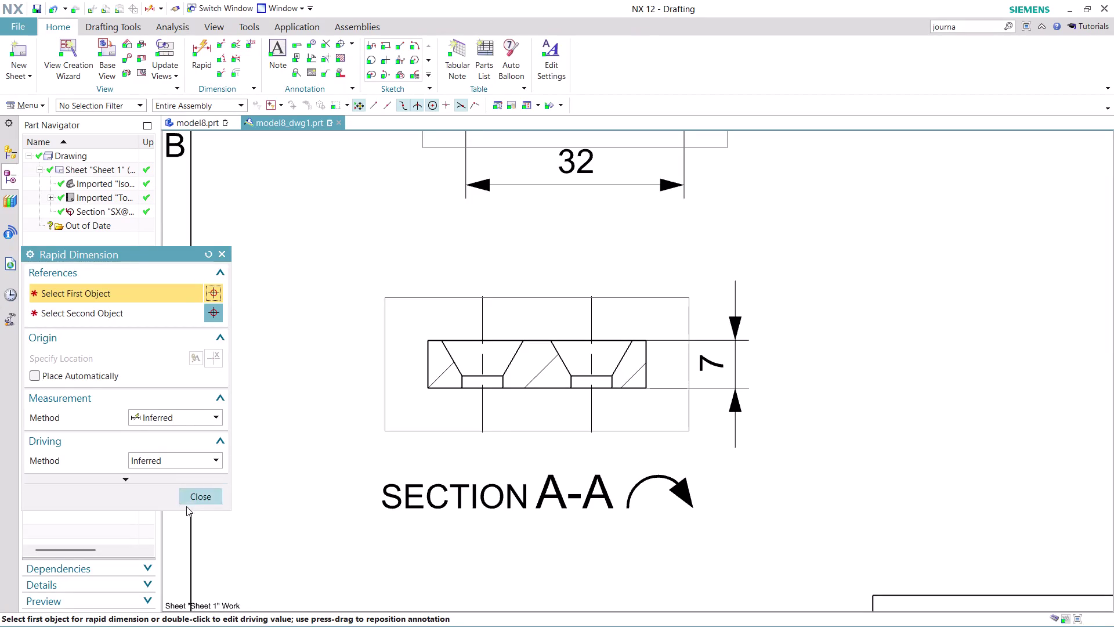
Finish Rapid Dimension and start a Radial Dimension with the Diametral method.
click(204, 498)
scroll(down, 3)
scroll(up, 3)
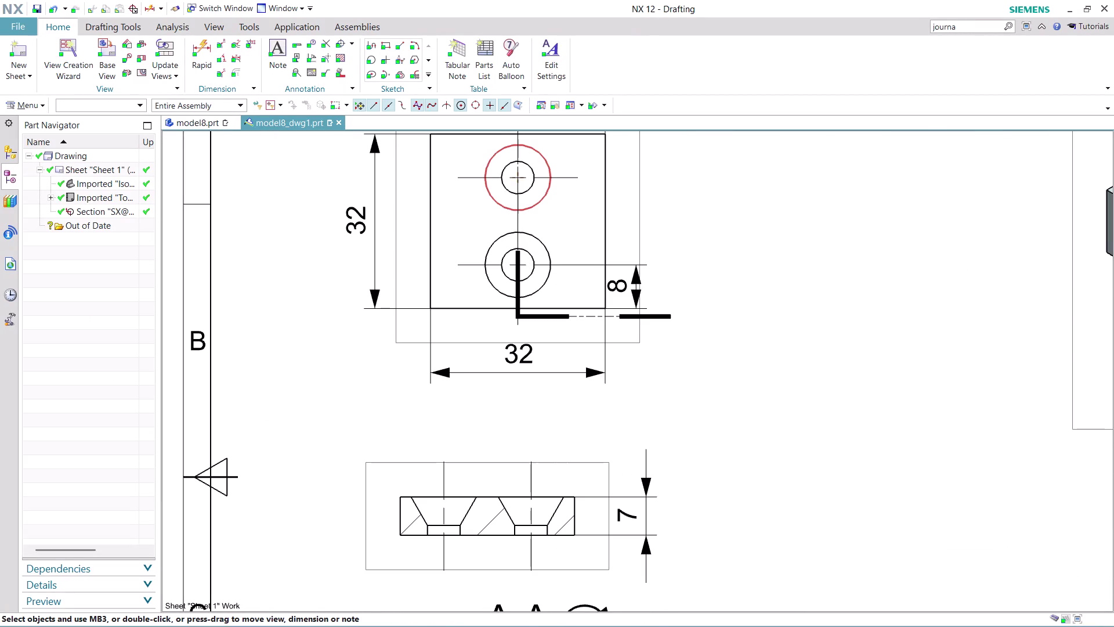
click(221, 47)
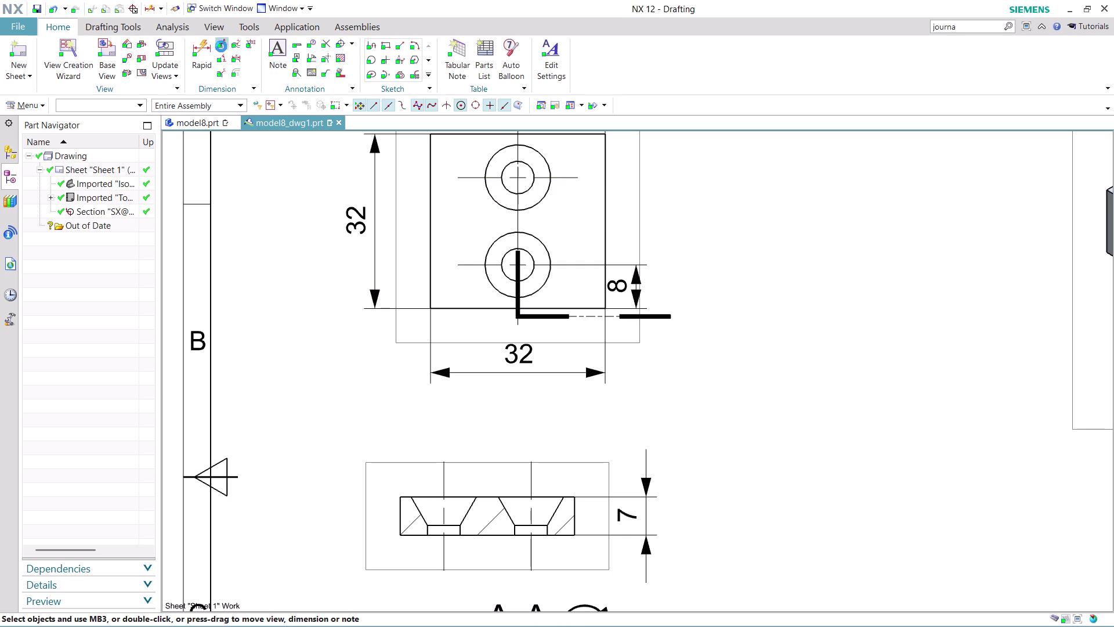
click(206, 396)
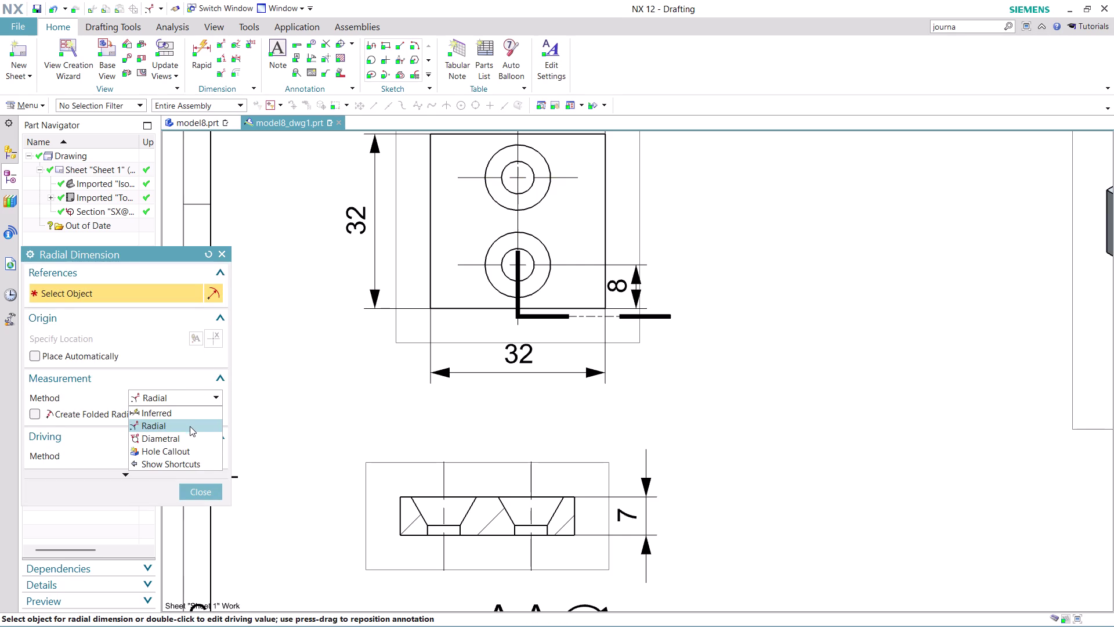
click(190, 437)
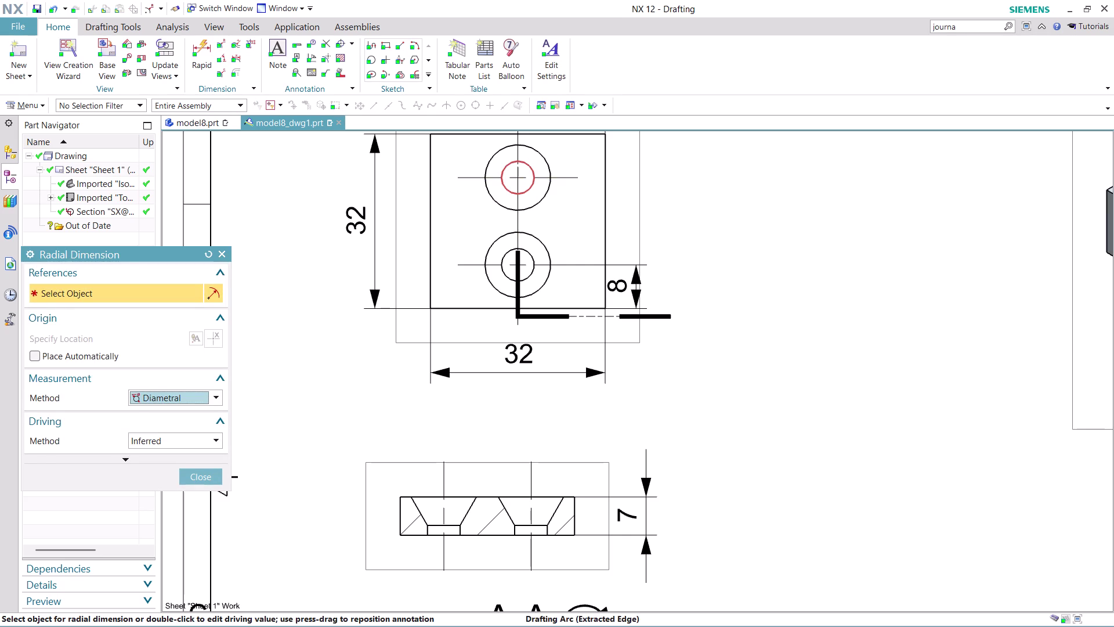
Place a Ø6 diameter dimension on the upper hole, then pick the lower hole's larger circle.
click(531, 166)
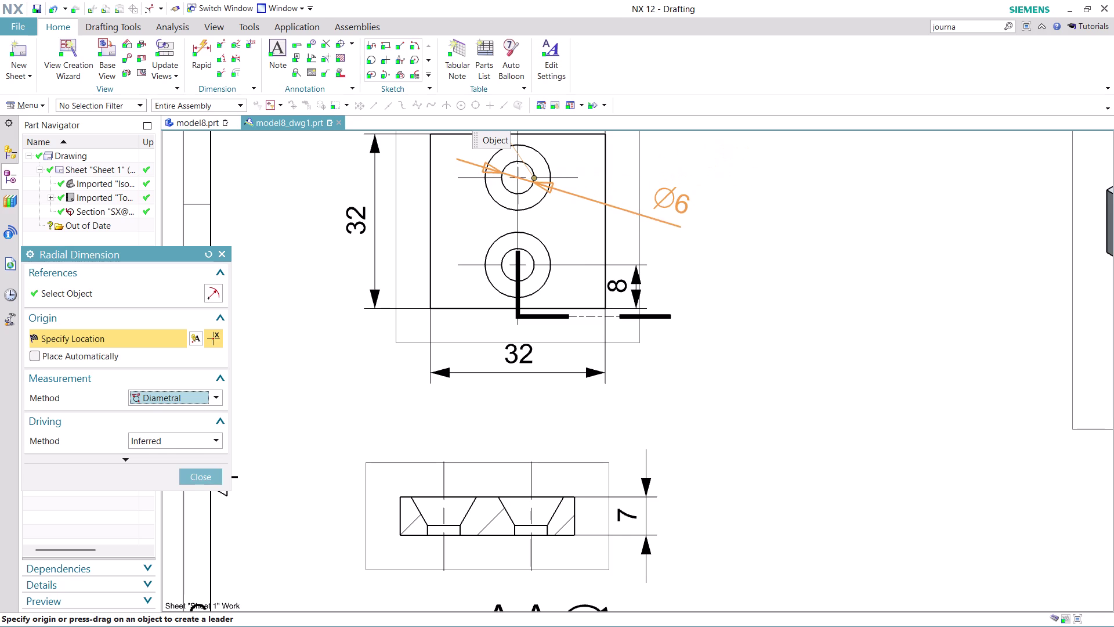
click(671, 200)
scroll(down, 3)
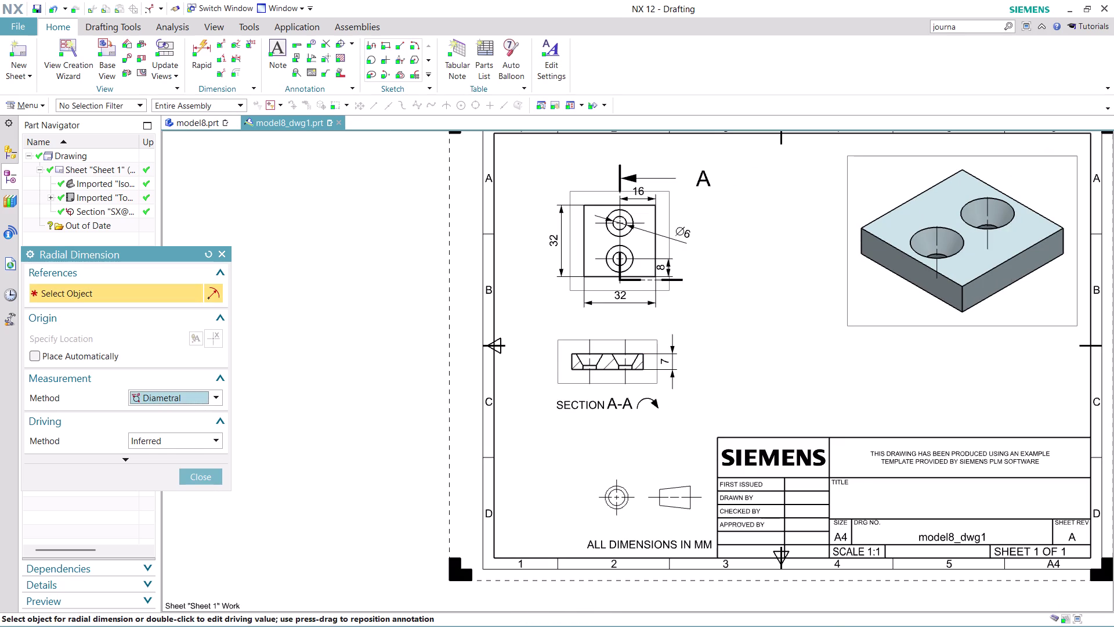
scroll(up, 3)
scroll(down, 3)
scroll(up, 3)
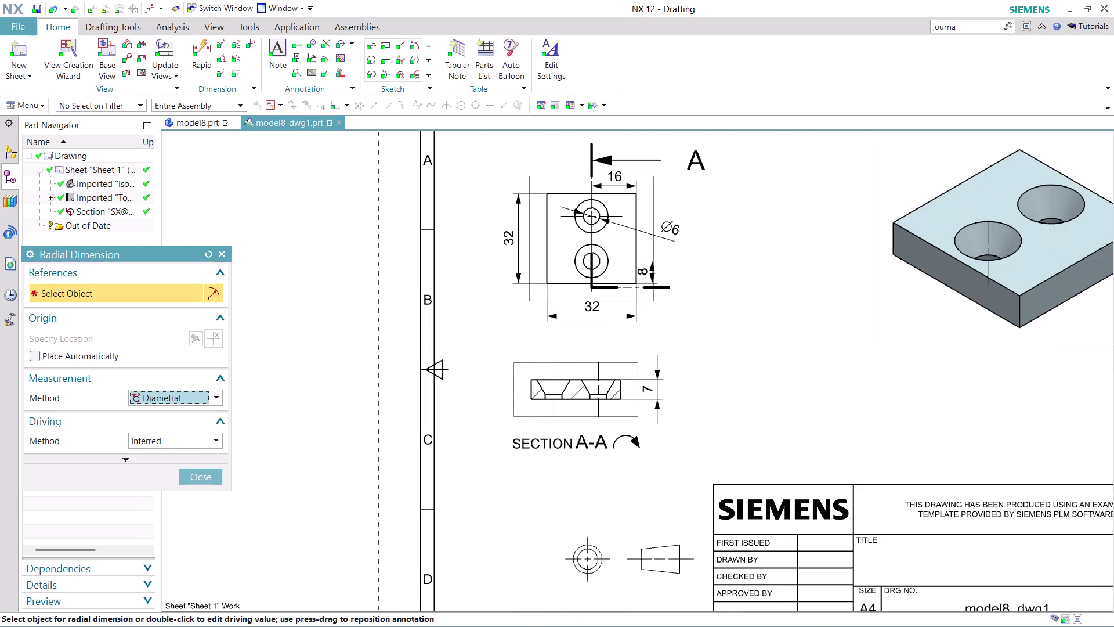
scroll(up, 3)
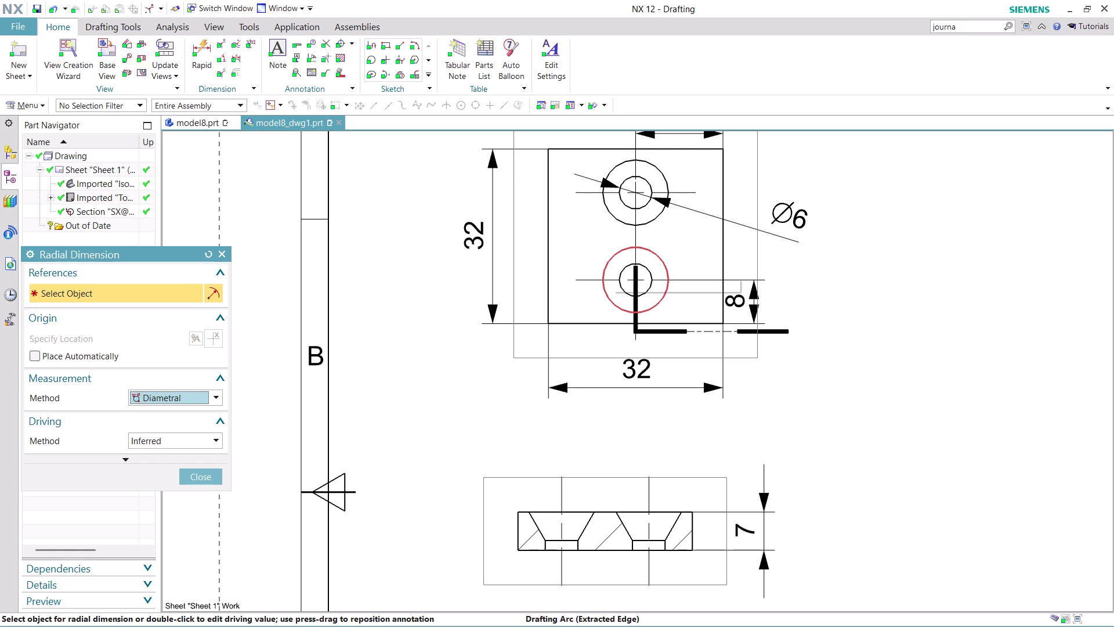
click(610, 260)
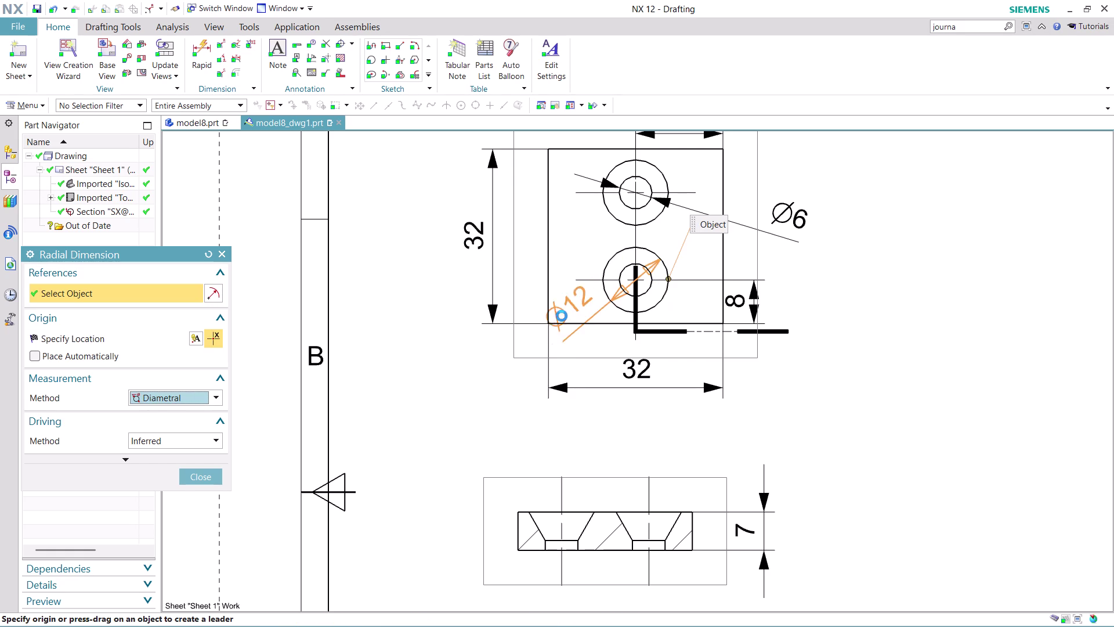
click(204, 478)
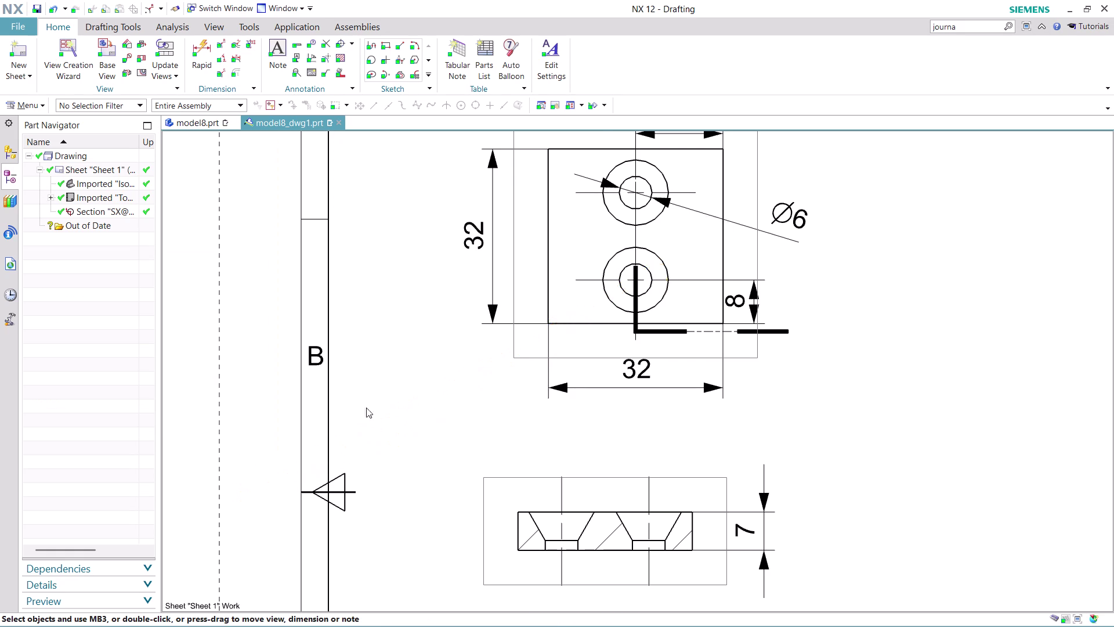
Hide the section cutting line on the top view and bring up the File commands.
scroll(down, 3)
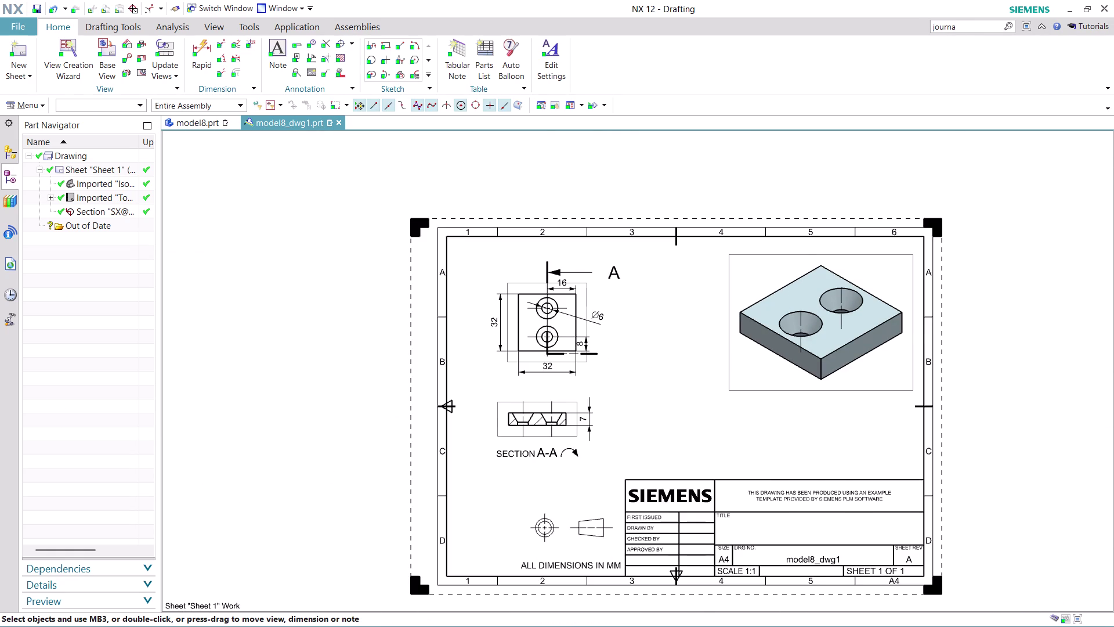
scroll(up, 3)
scroll(up, 3)
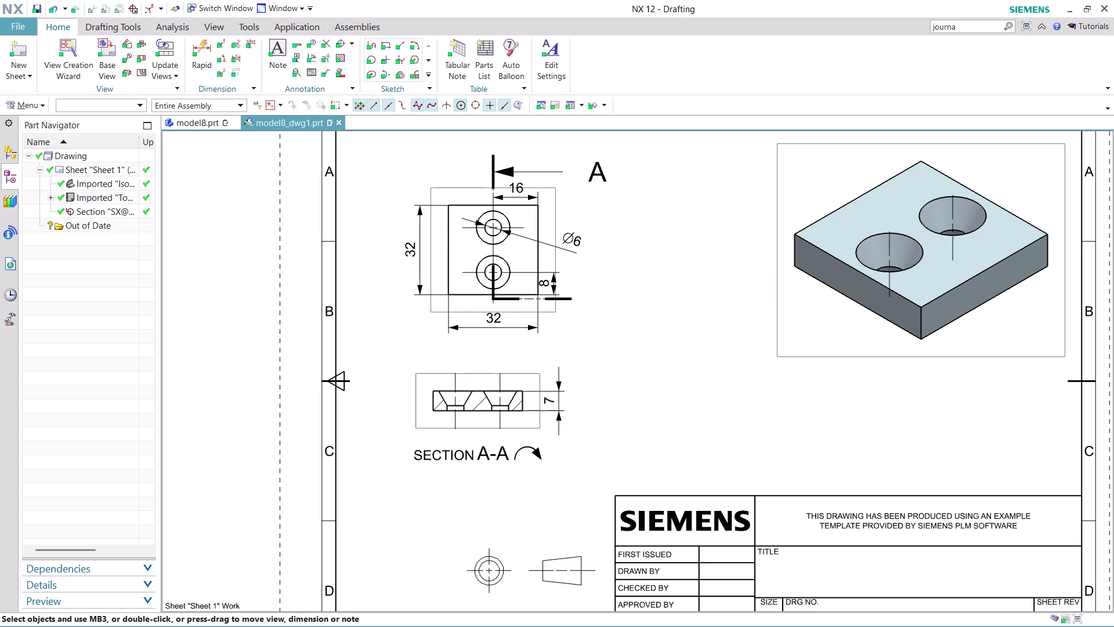
scroll(down, 3)
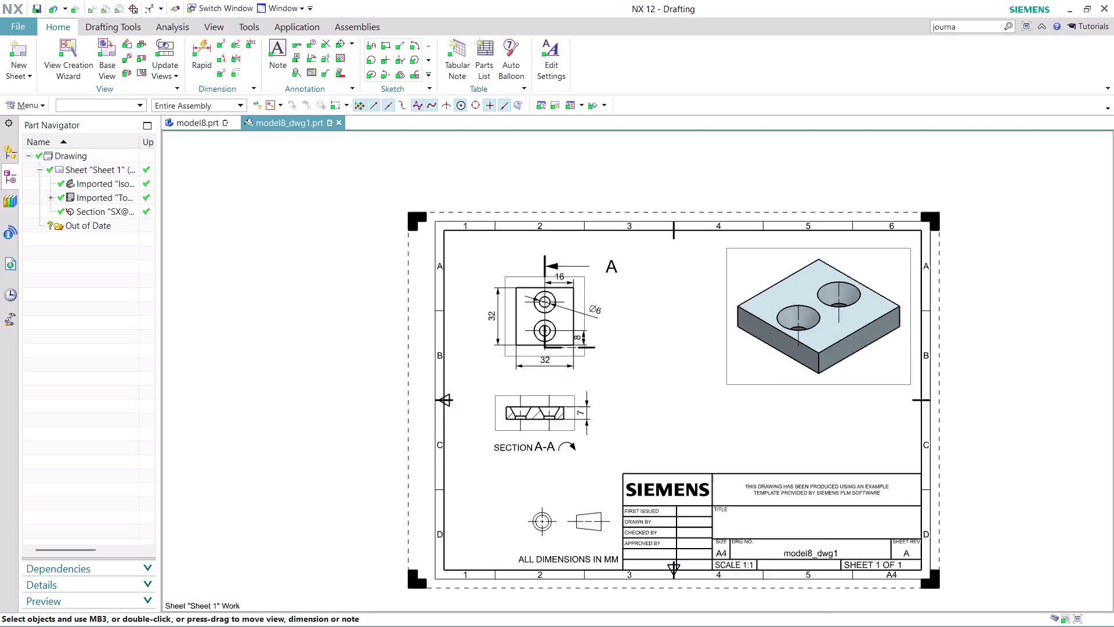
scroll(down, 3)
scroll(up, 3)
scroll(up, 3)
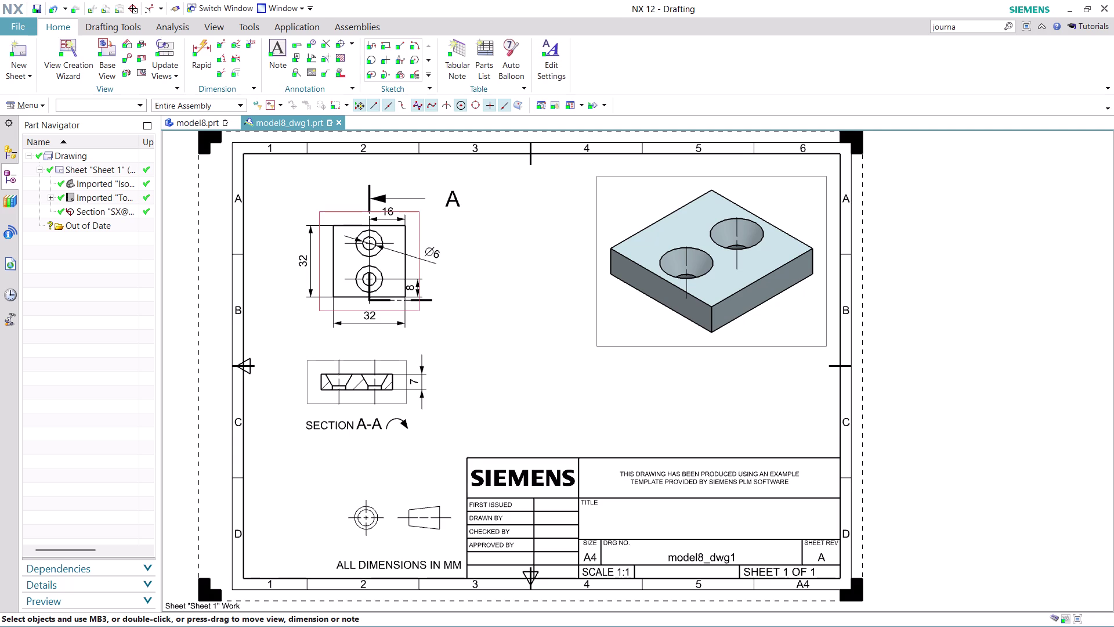
right_click(364, 198)
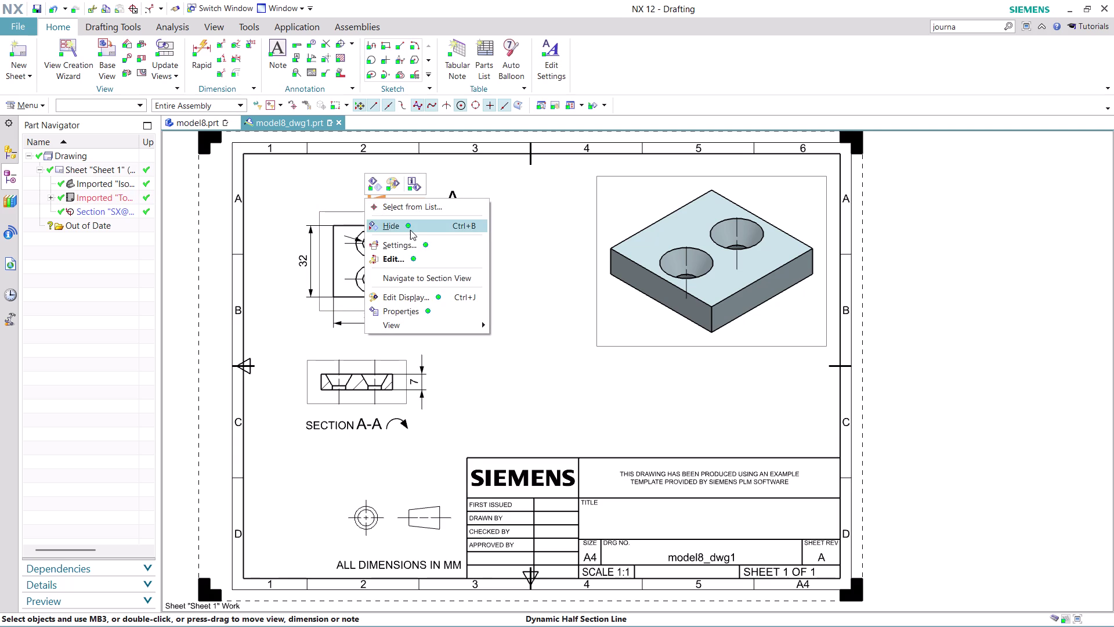
click(410, 229)
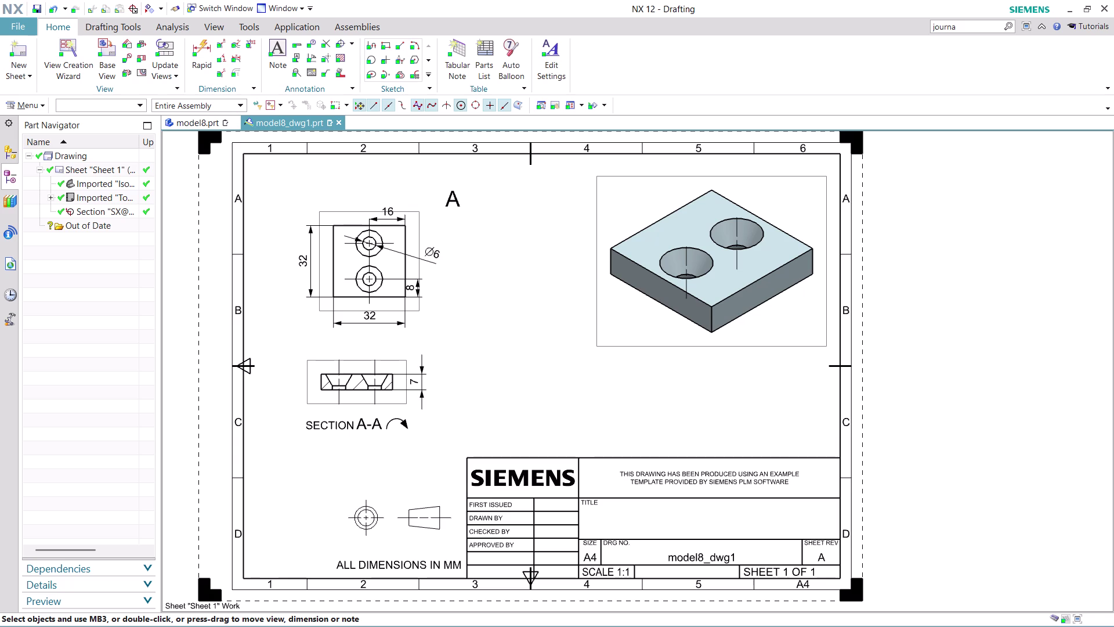
click(24, 24)
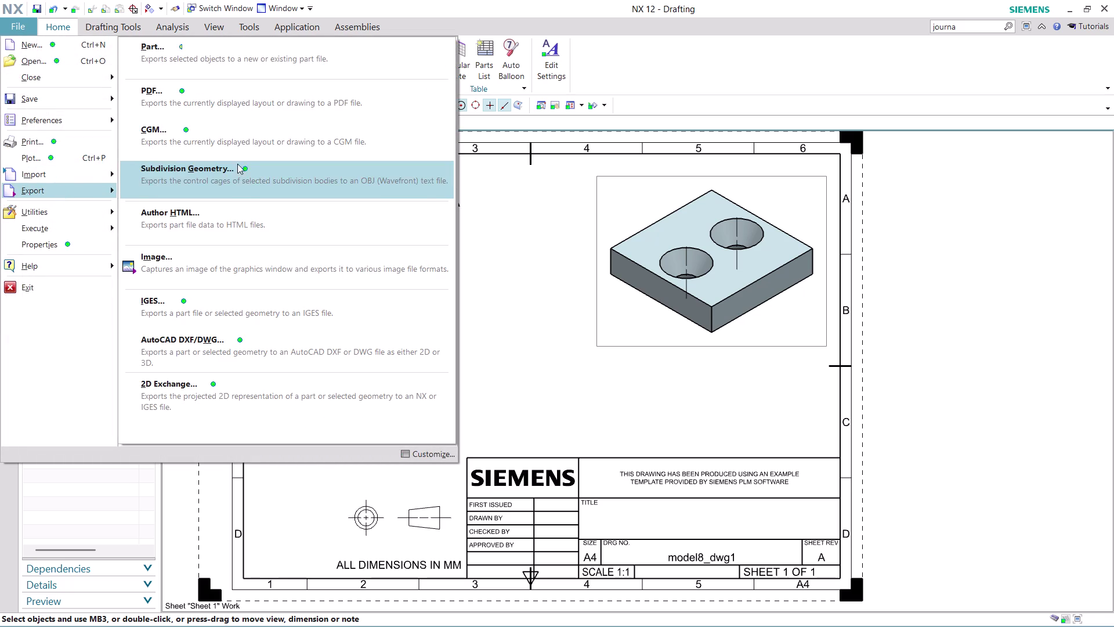
Choose a destination file in the PDF export settings, then cancel the export.
click(277, 111)
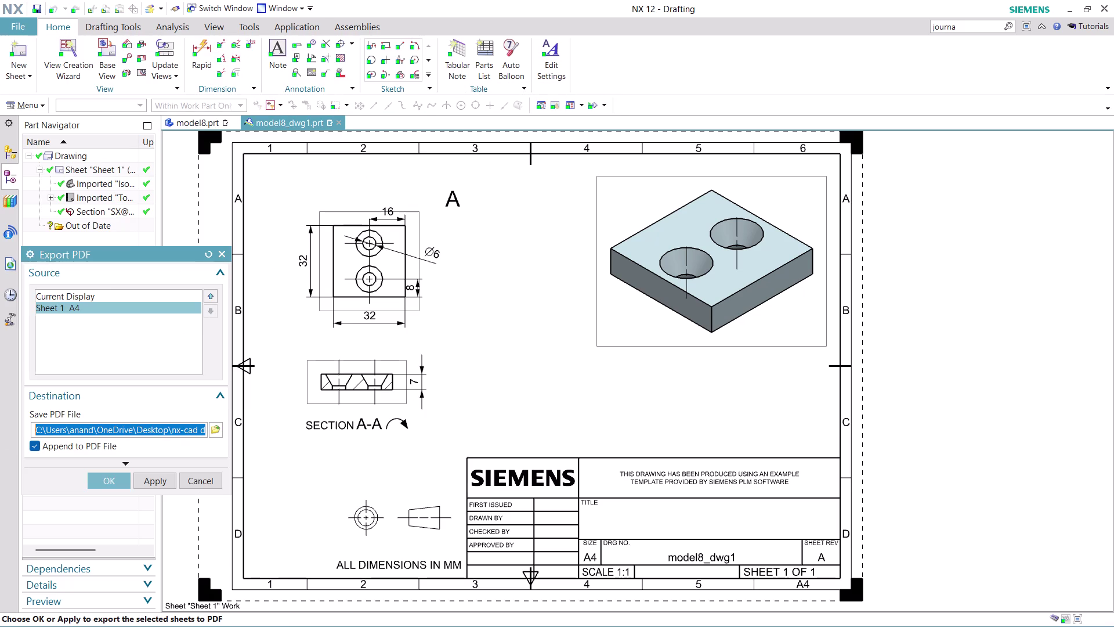
click(217, 430)
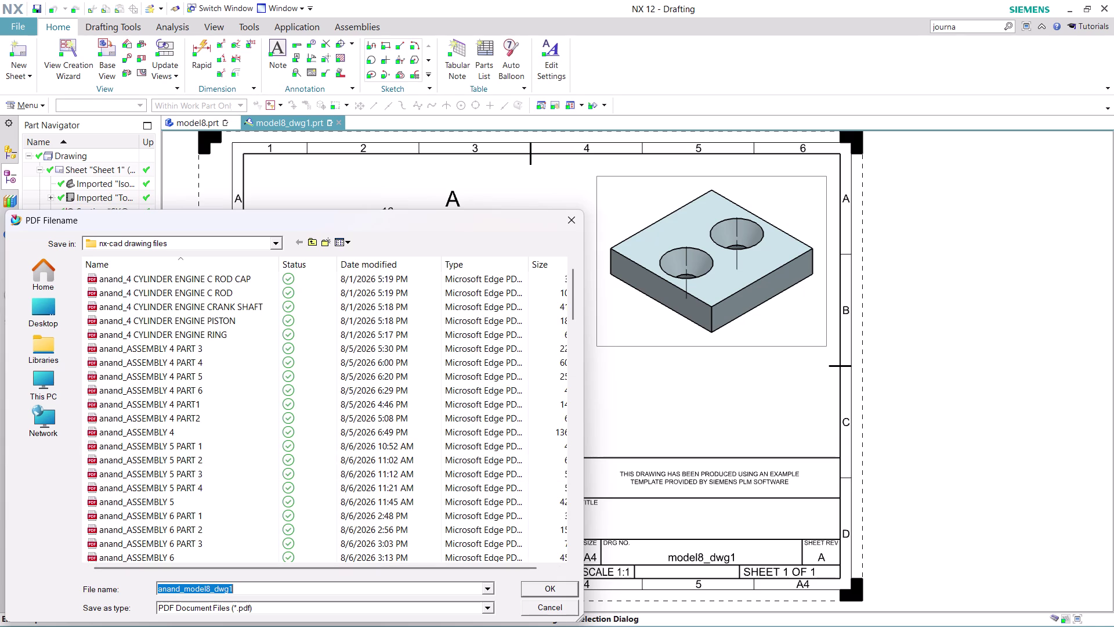
click(550, 610)
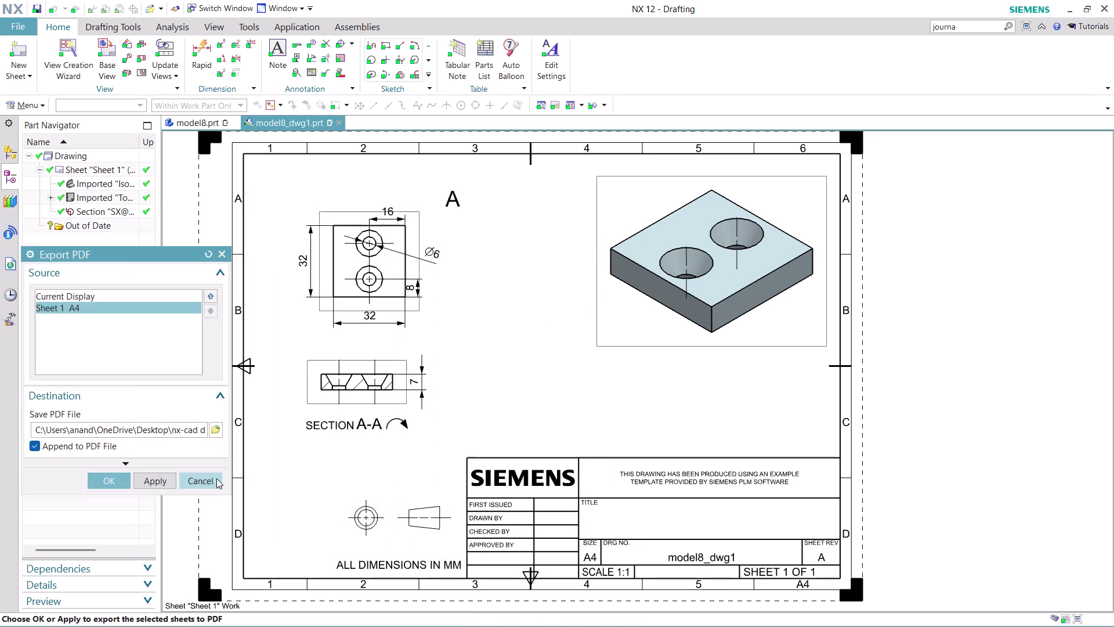
click(216, 478)
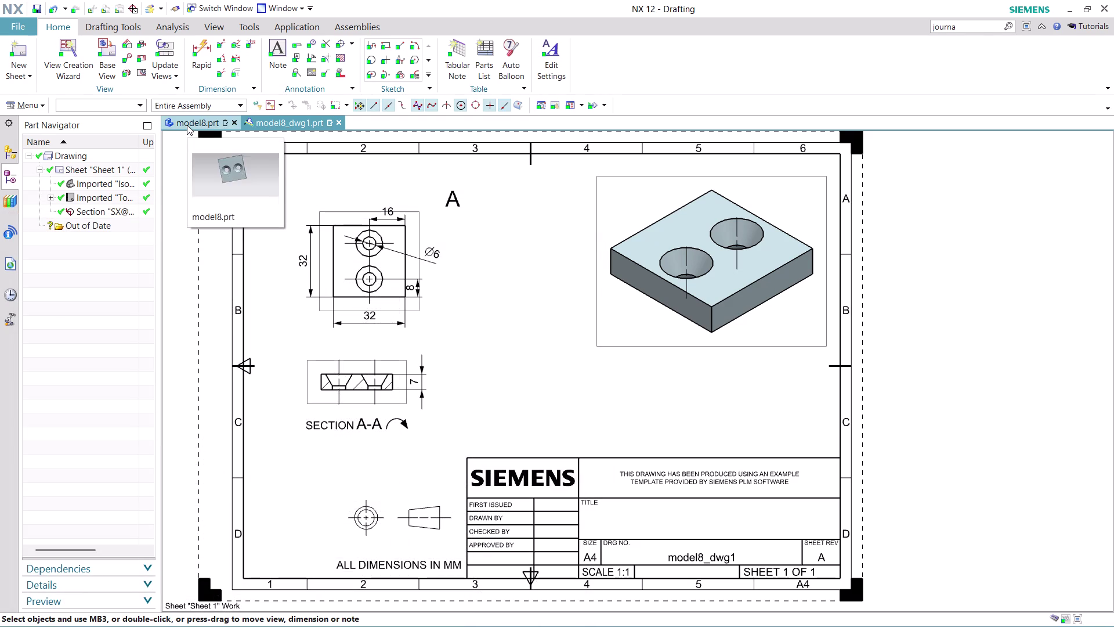
Switch to the plate model and enter ASSEMBLY 15 PART 6 as its Save As name.
click(187, 125)
scroll(down, 3)
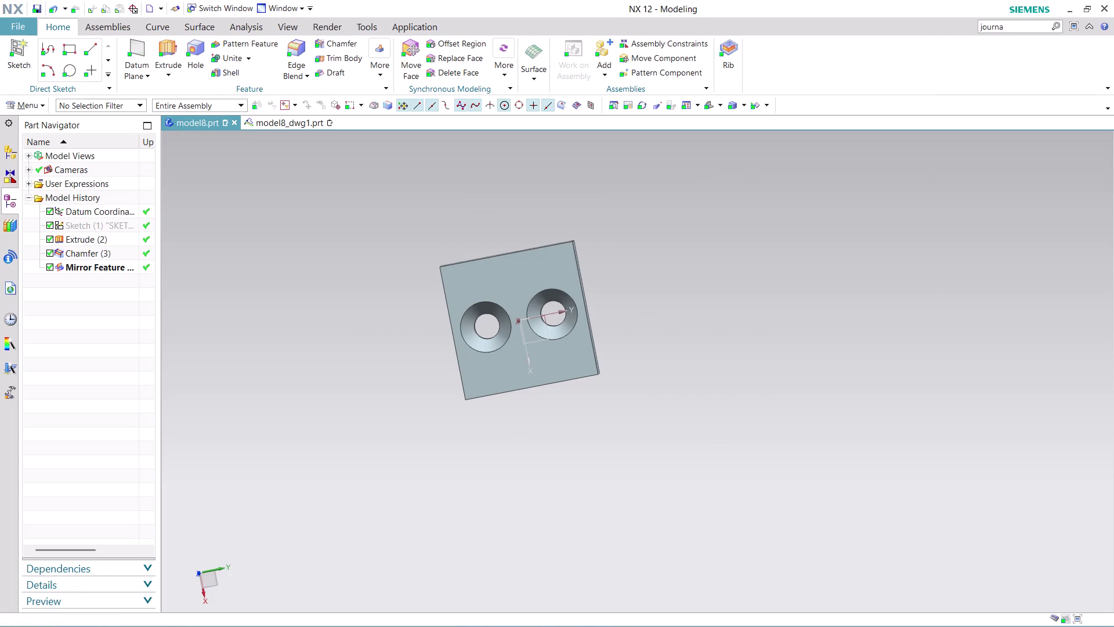
key(ctrl+s)
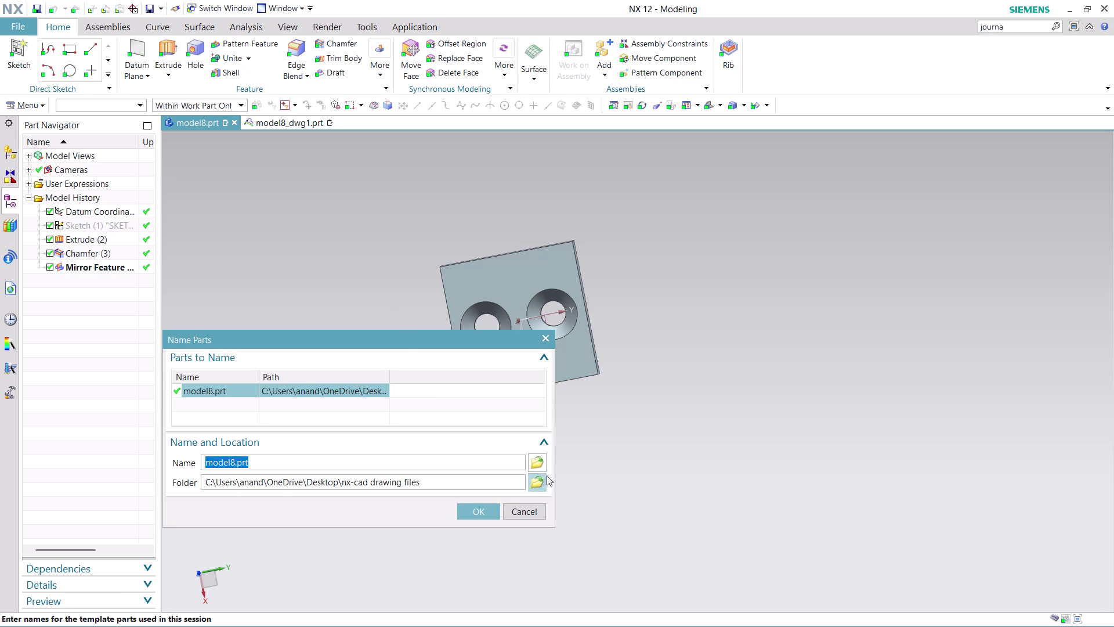
click(538, 462)
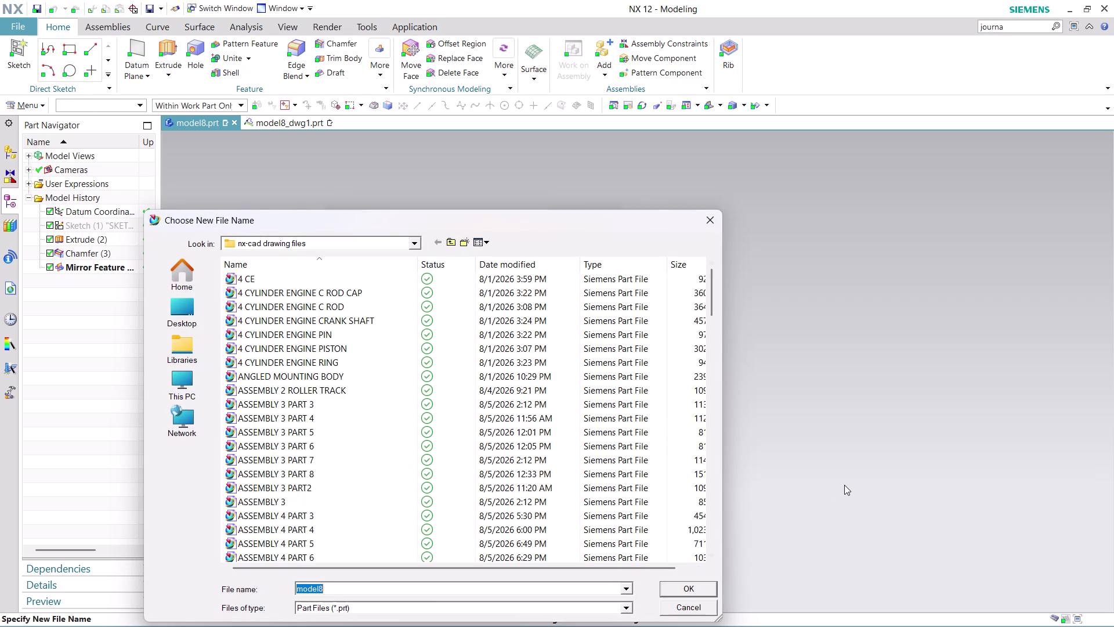
text(ASSE)
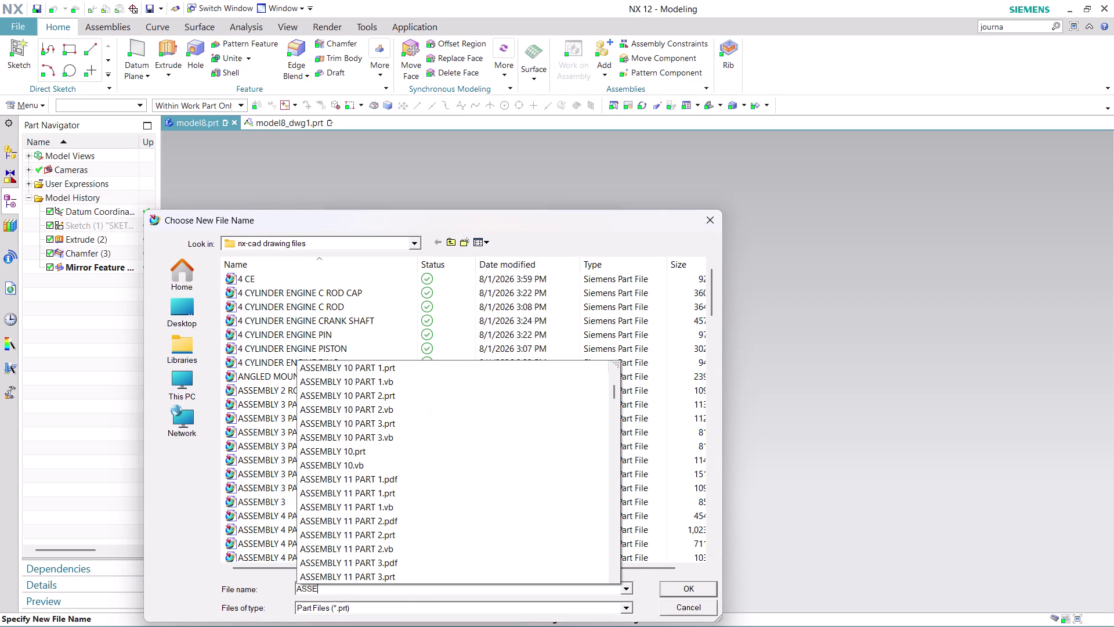
text(MBLY)
key(space)
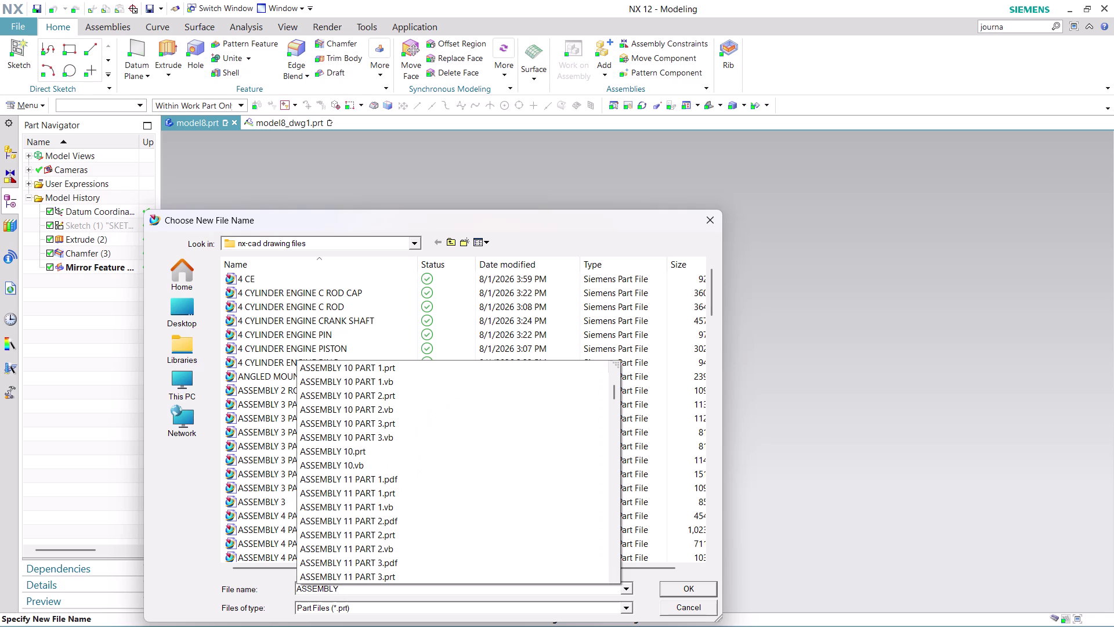
text(15 PA)
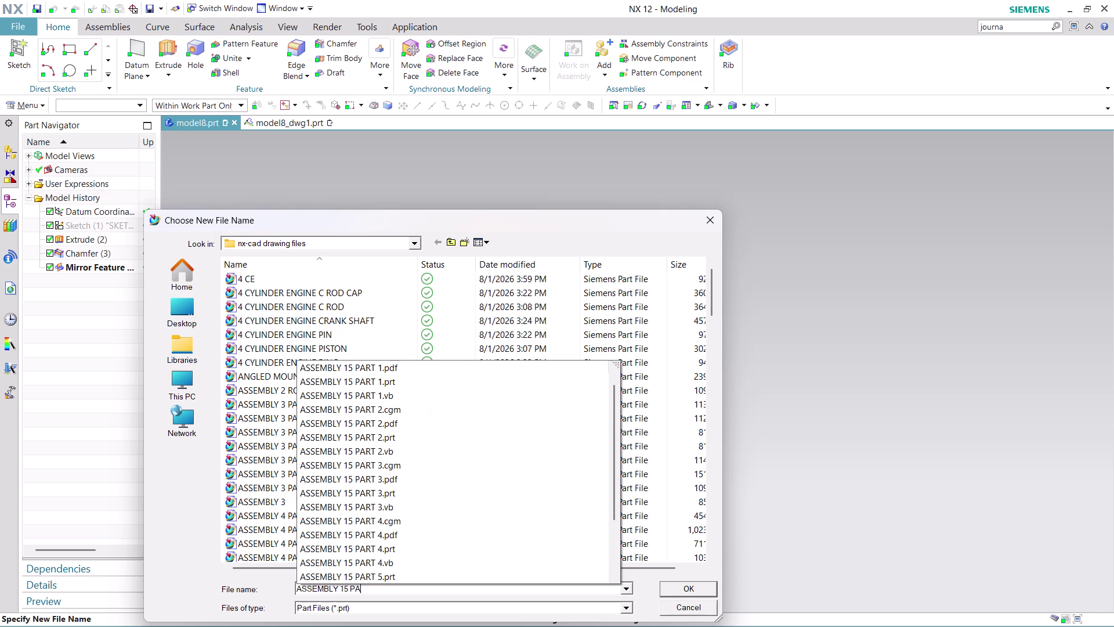
text(RT)
key(space)
key(6)
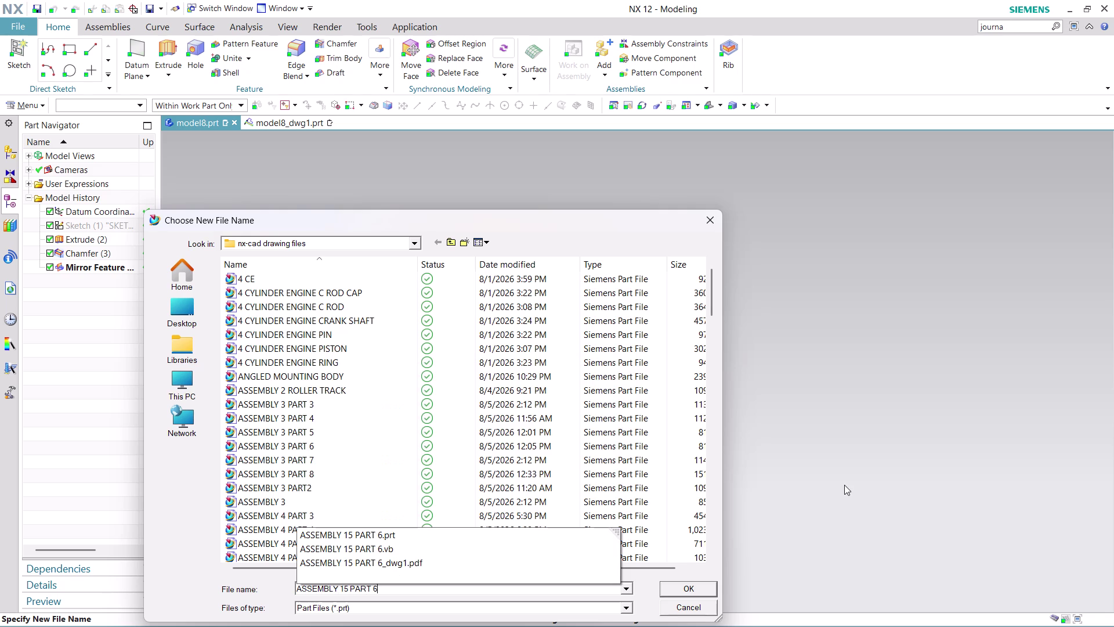
click(684, 585)
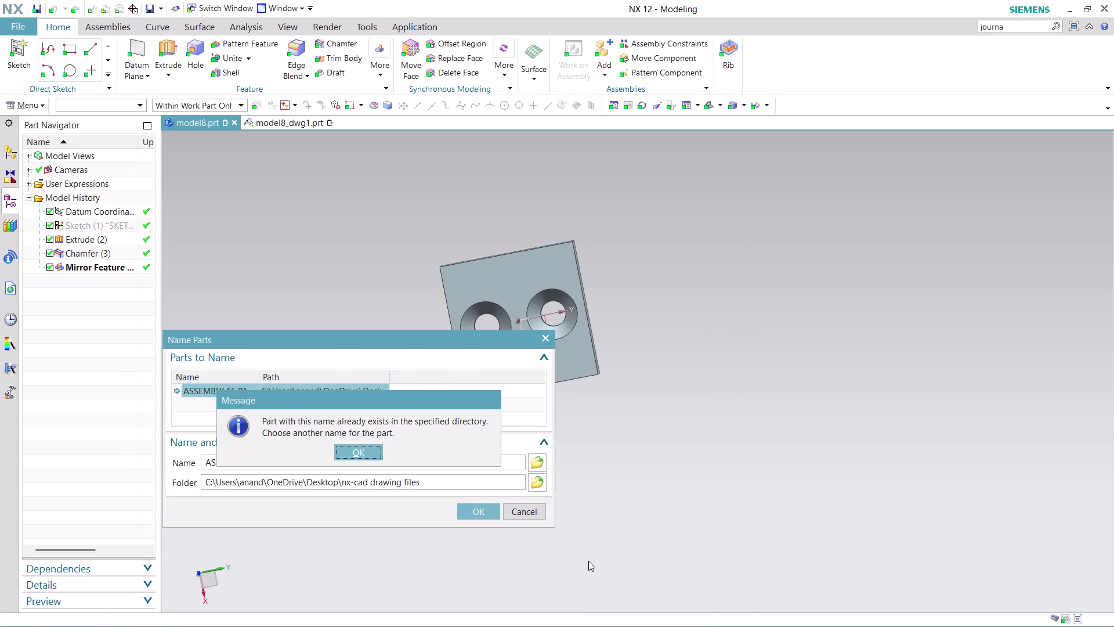
Acknowledge the duplicate-name message and return to choosing a different file name.
click(556, 506)
click(531, 510)
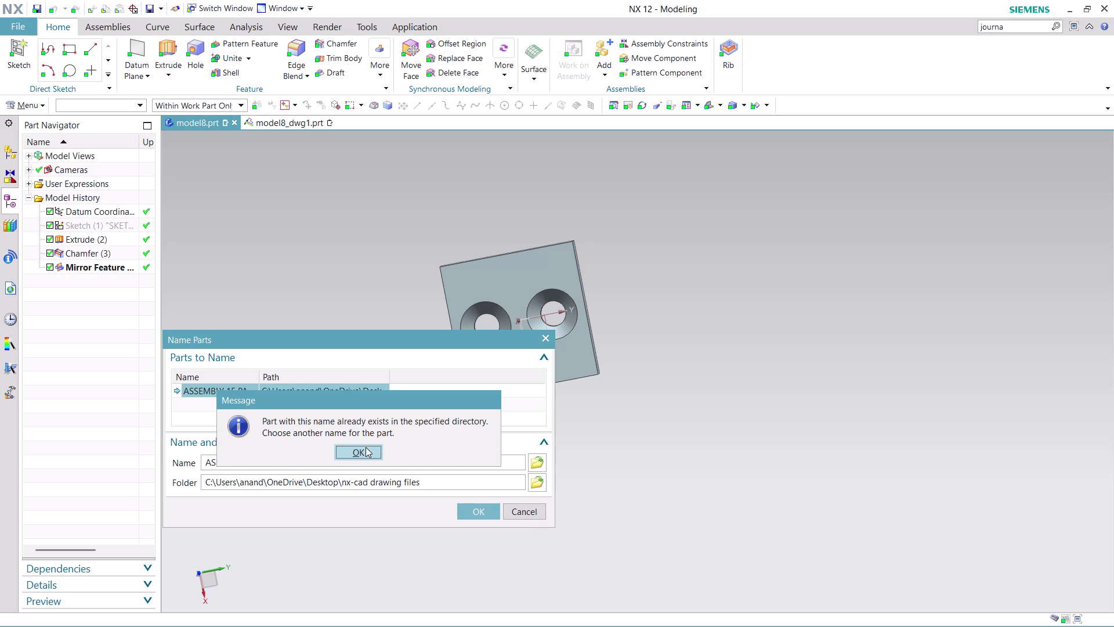
click(365, 446)
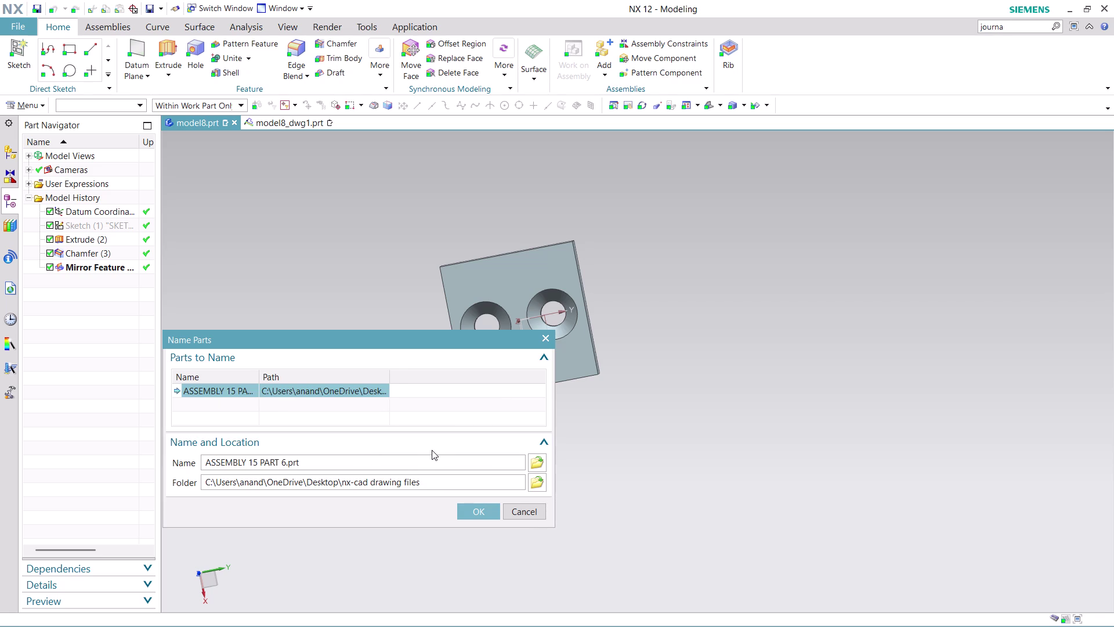
click(538, 463)
scroll(down, 3)
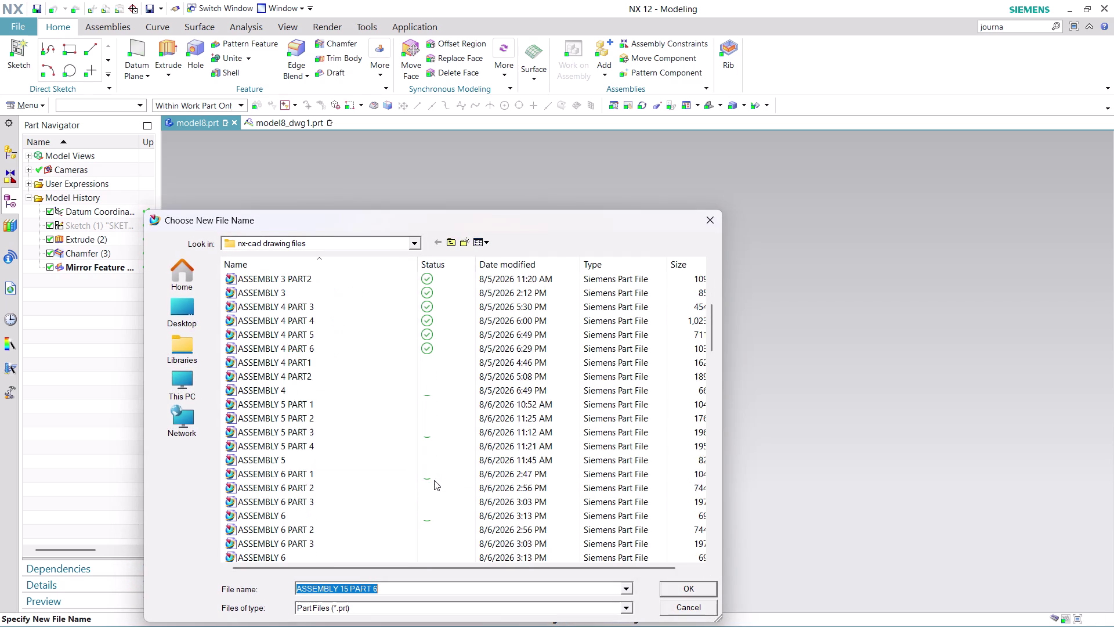
scroll(down, 3)
scroll(down, 3)
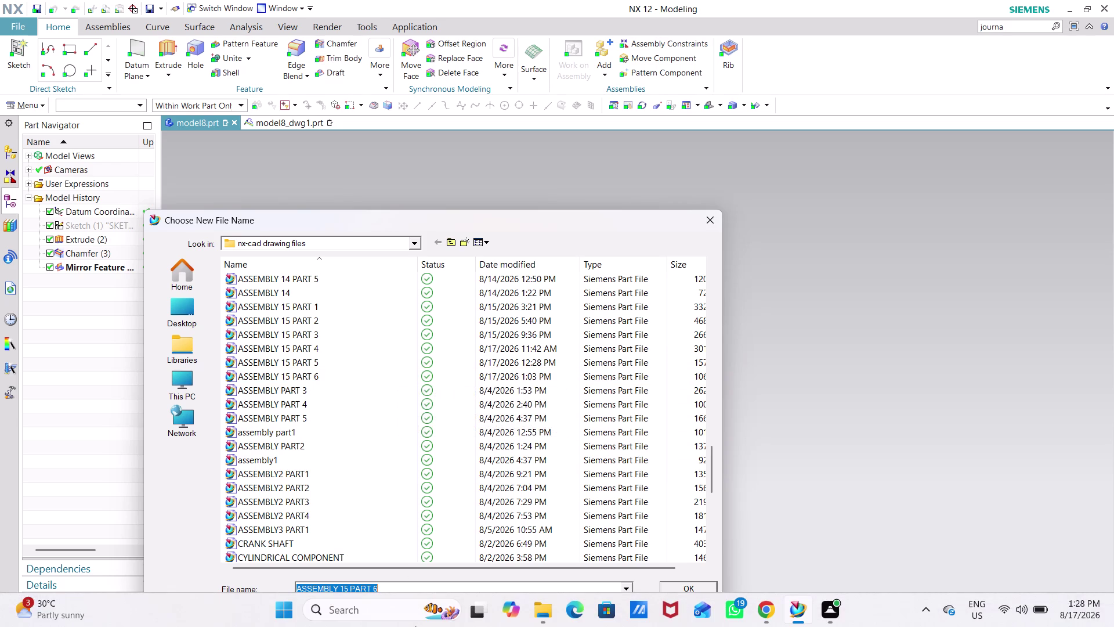
Save the part as ASSEMBLY 15 PART 7 and return to the model8_dwg1 drawing.
click(405, 587)
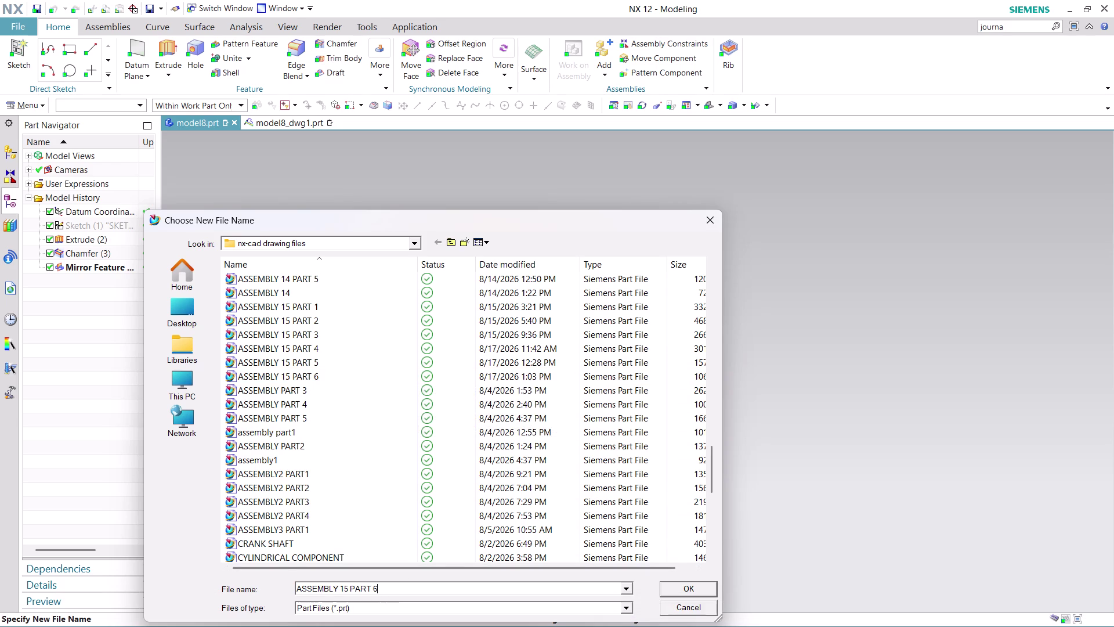
key(BackSpace)
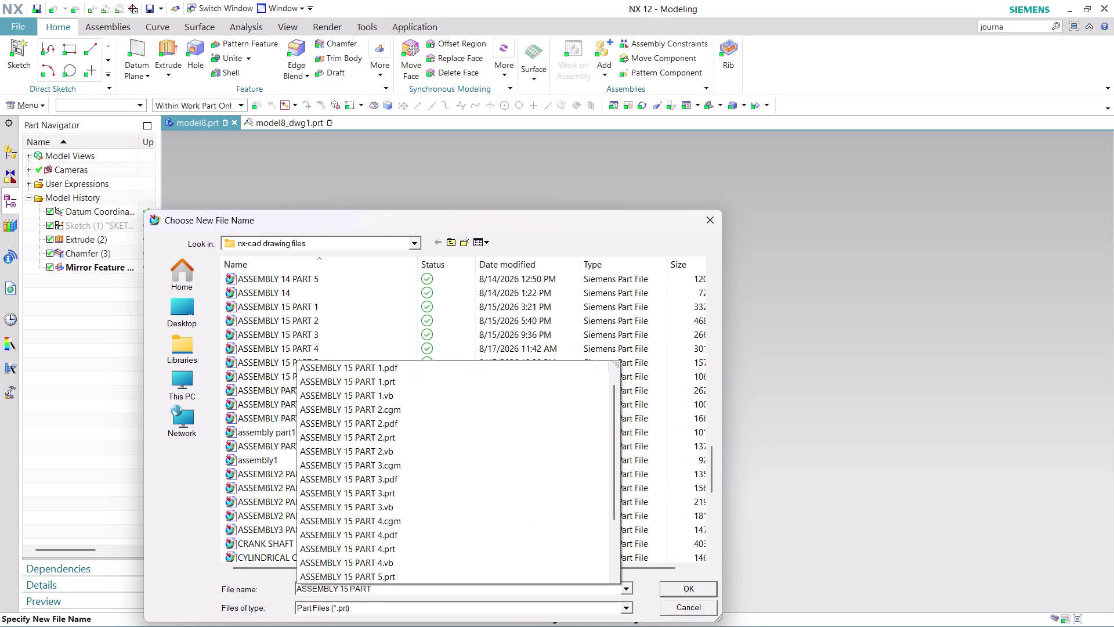
key(7)
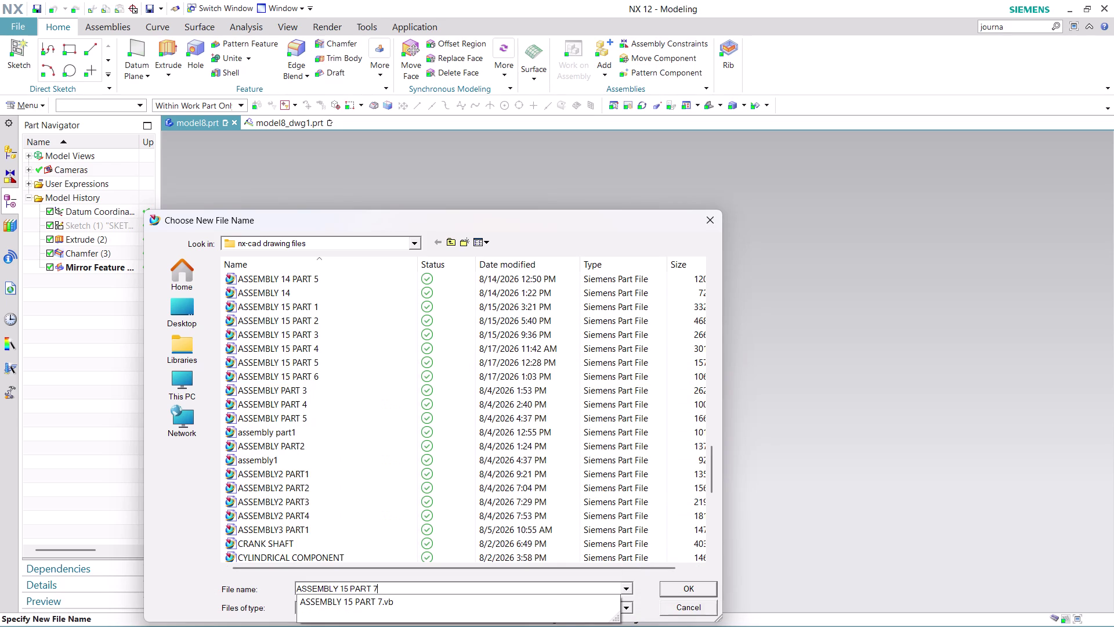
click(674, 584)
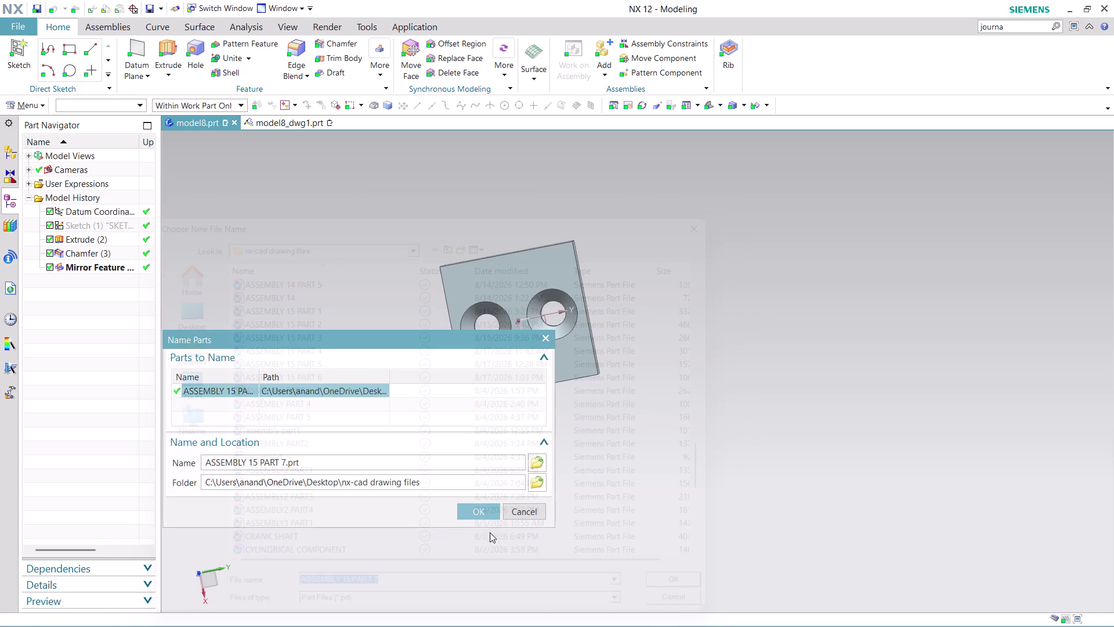
click(476, 514)
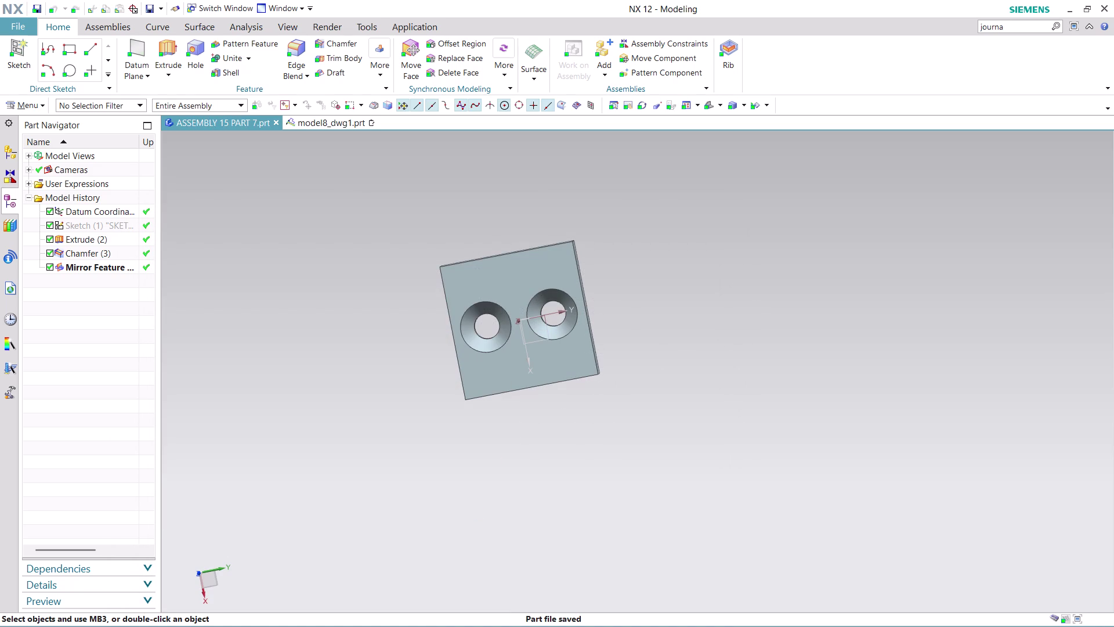
click(339, 127)
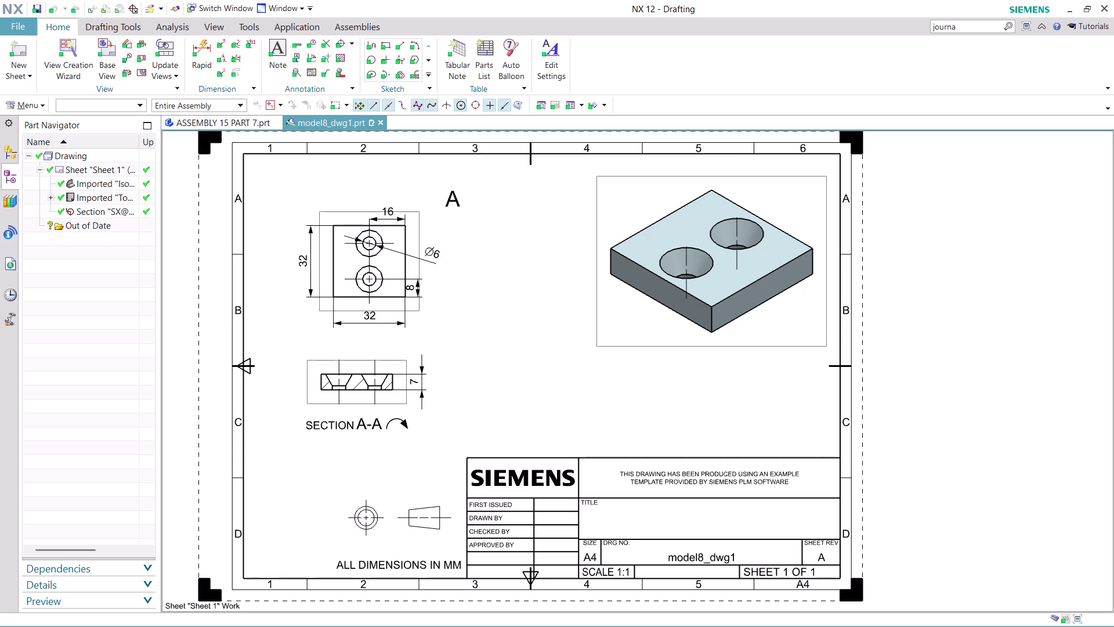
Start a PDF export of the drawing from the File menu.
click(16, 26)
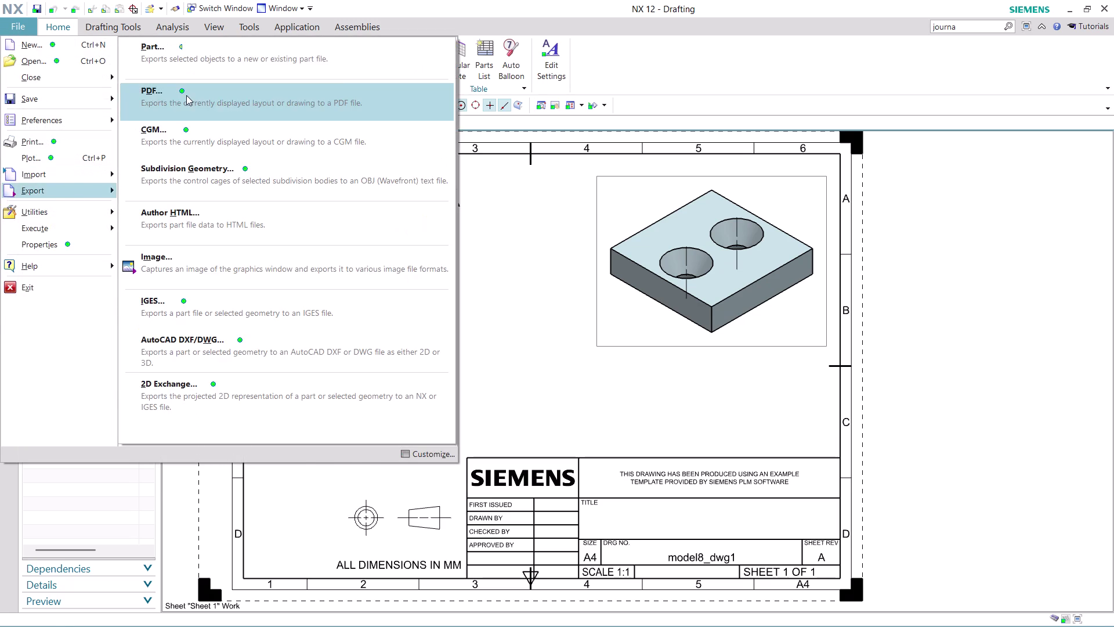
click(186, 95)
click(215, 429)
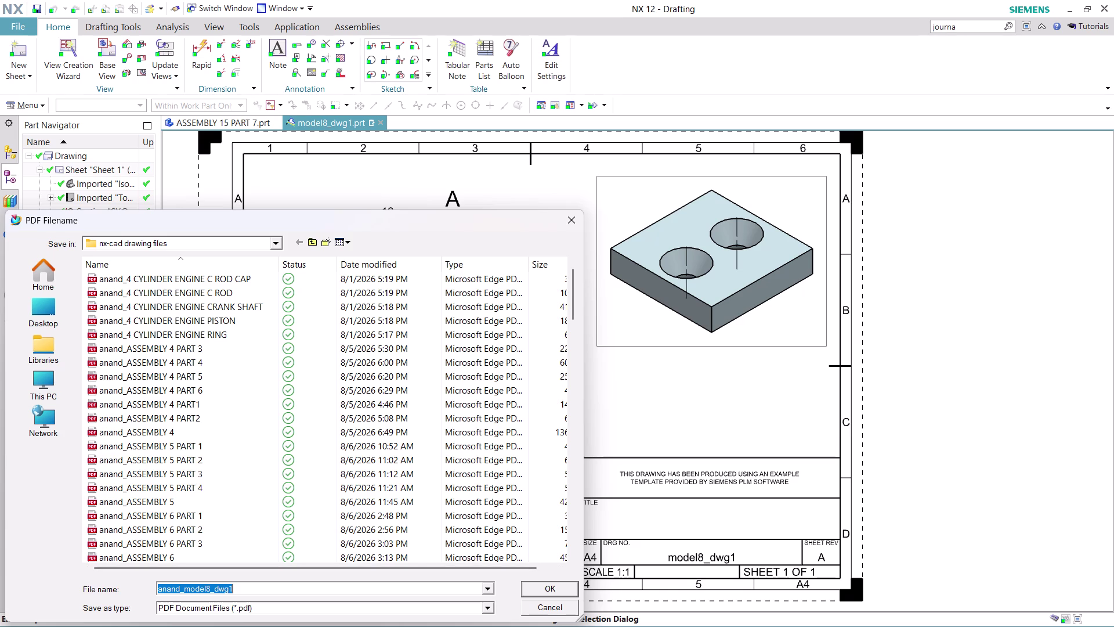
Name the PDF ASSEMBLY 15 PART 7 and export the A4 sheet.
text(ASS)
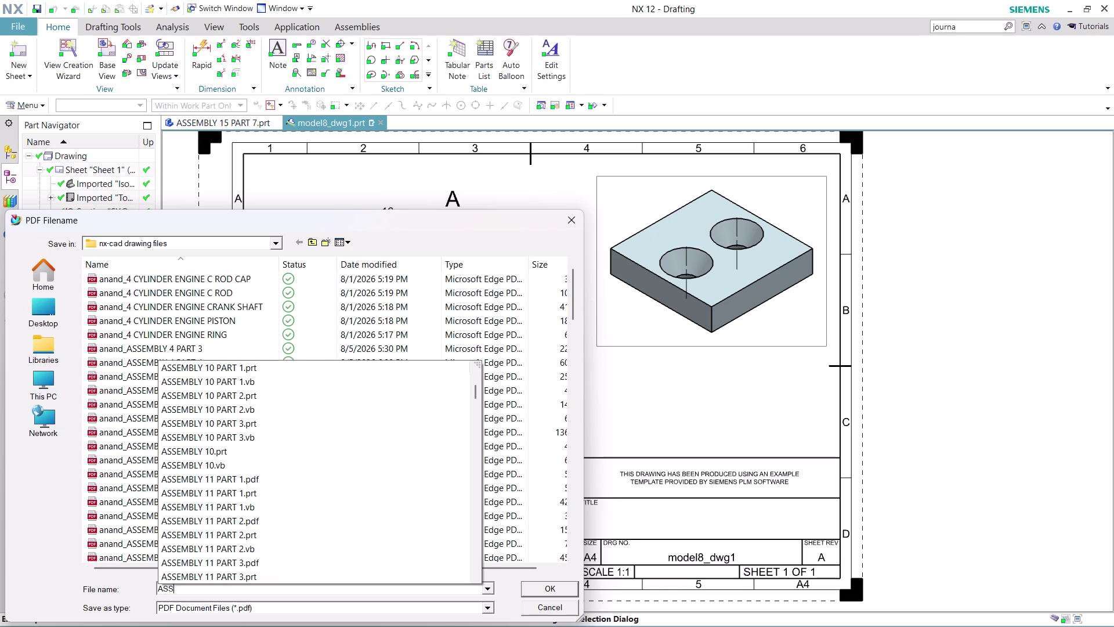
text(EMBLY)
key(space)
text(15)
key(space)
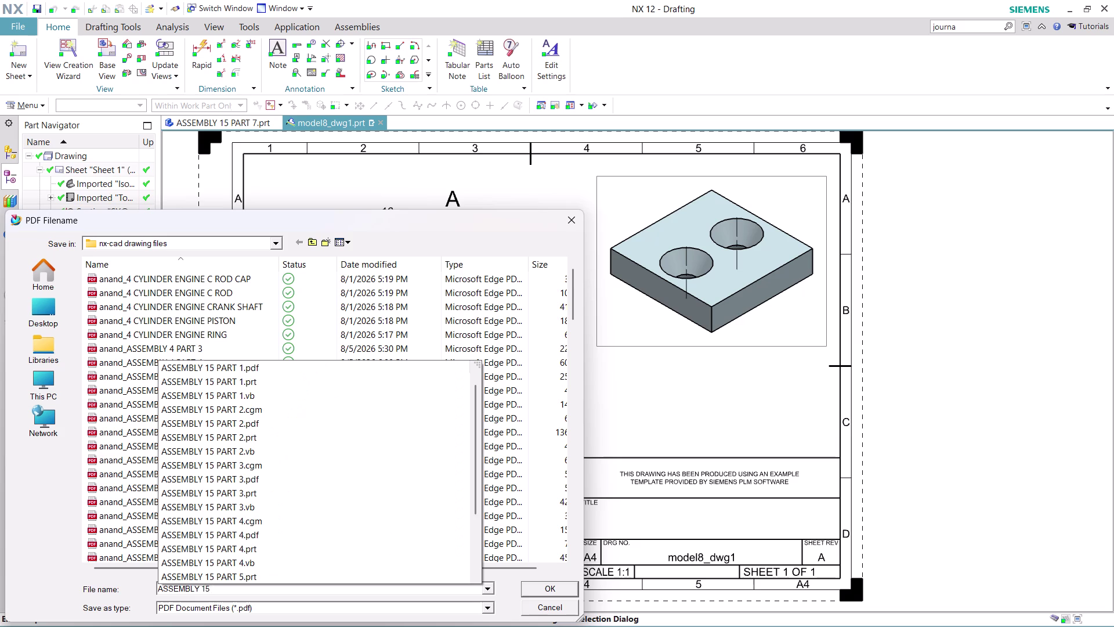
text(PA)
text(RT)
key(space)
key(7)
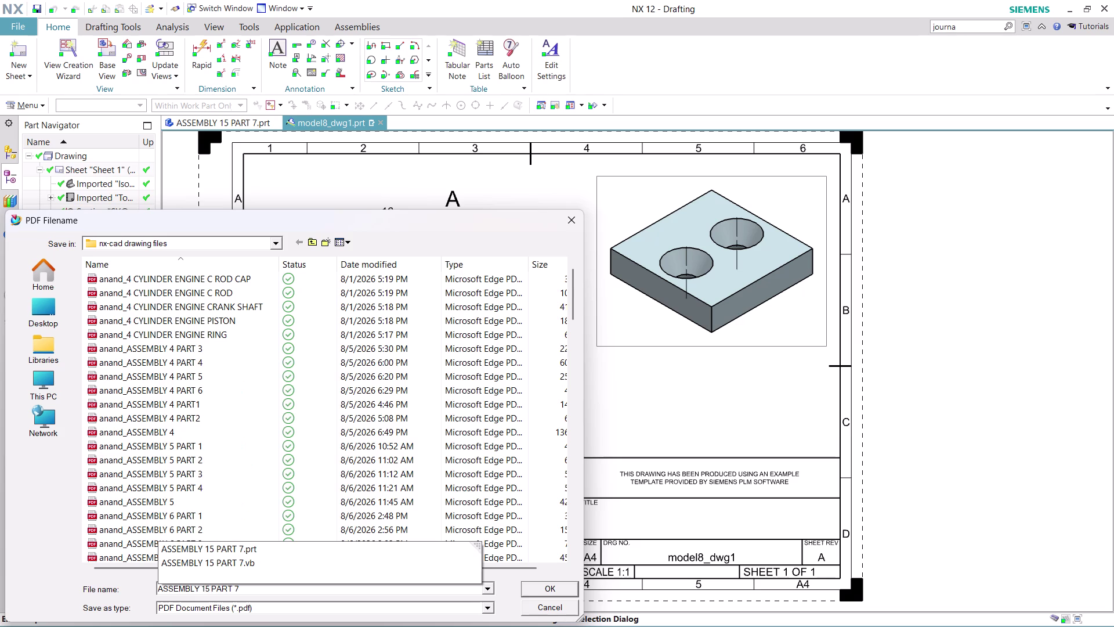
click(564, 589)
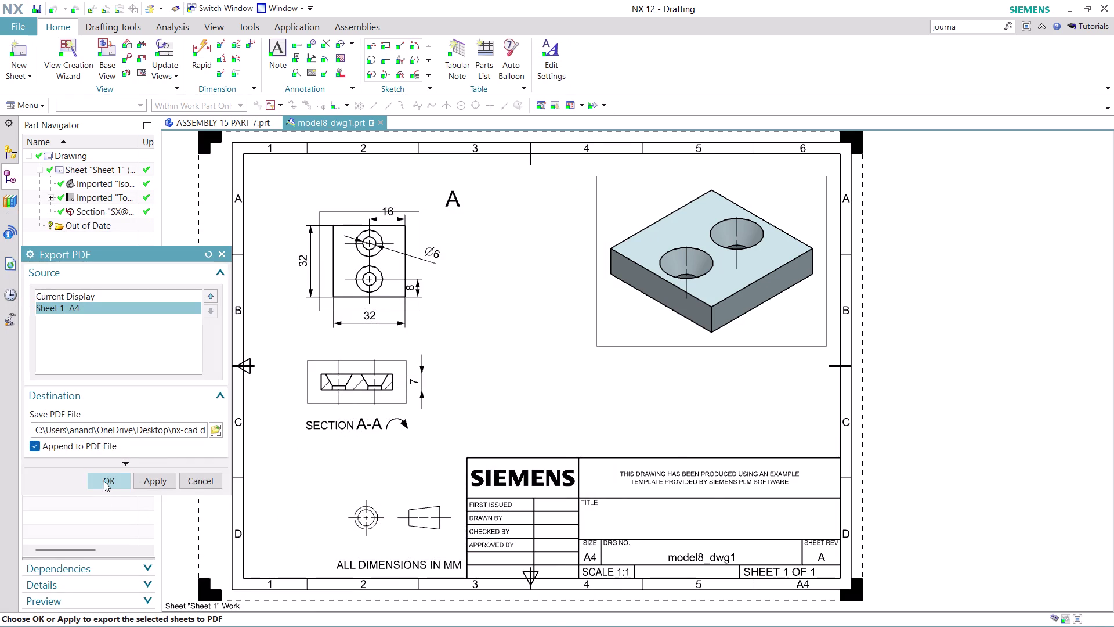
click(104, 480)
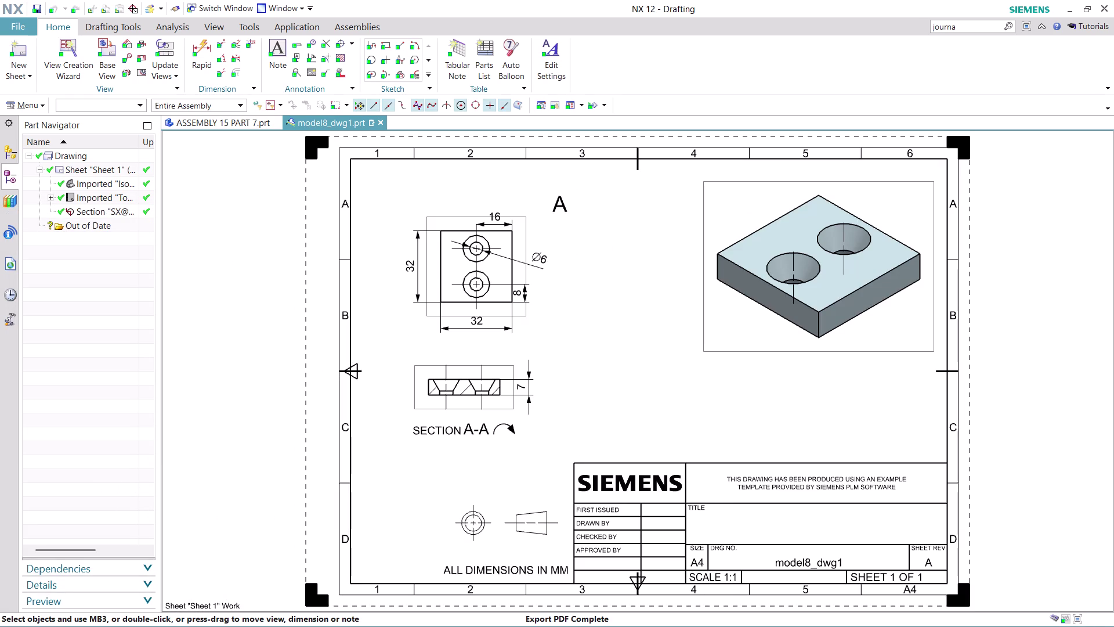